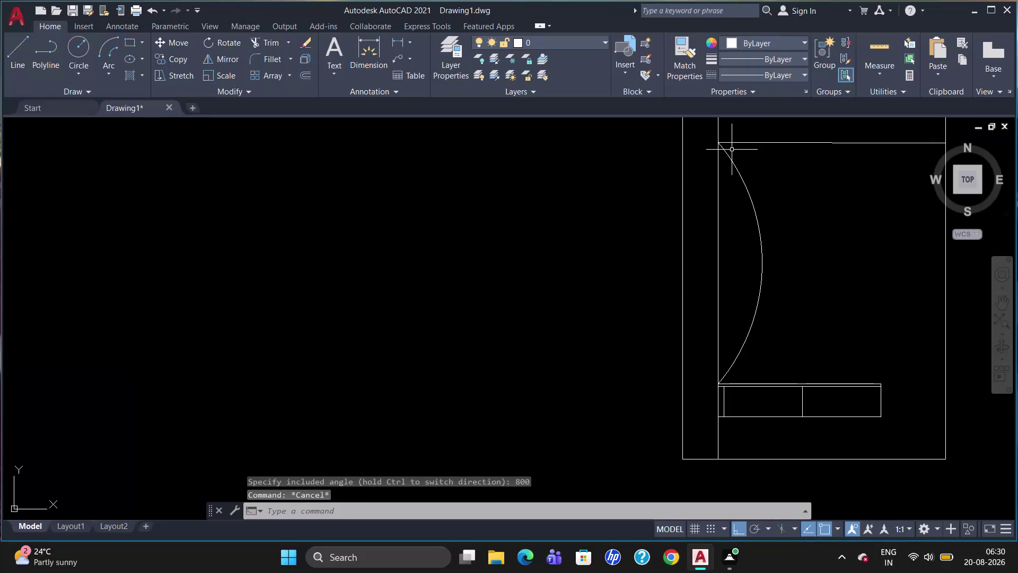
Erase the old door-swing arc beside the left wall and start a new circle.
click(744, 187)
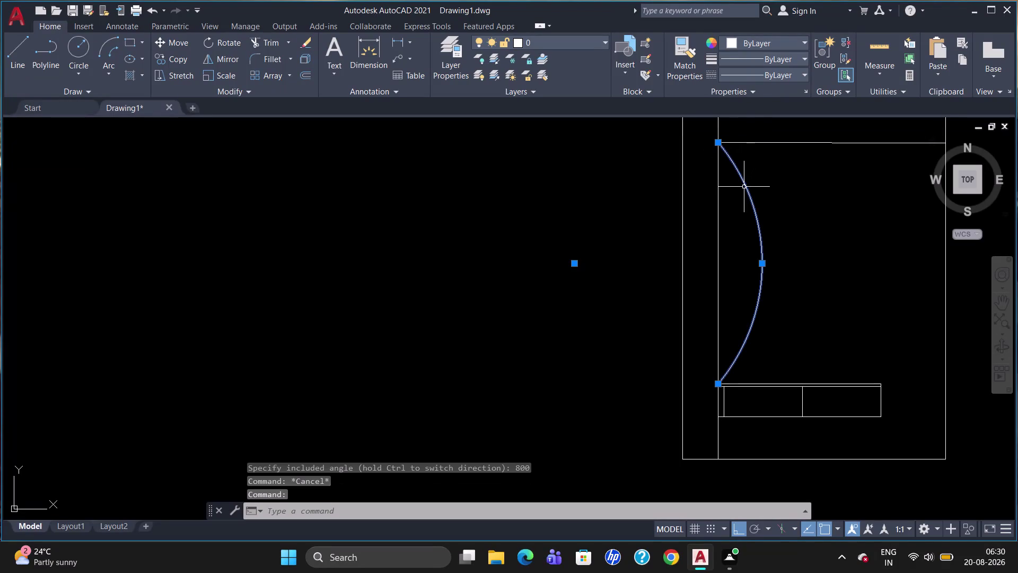
key(Delete)
key(c)
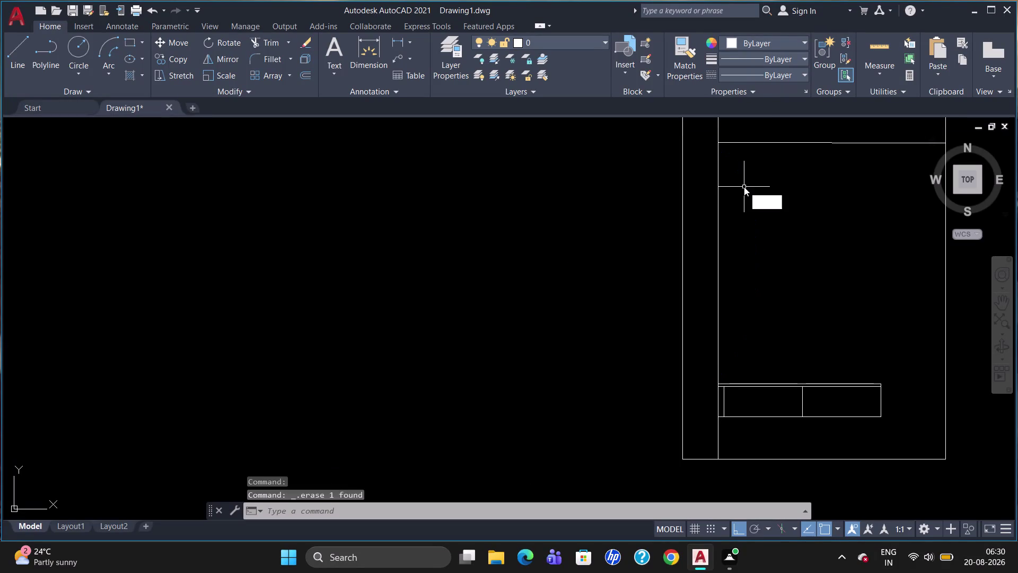
key(Return)
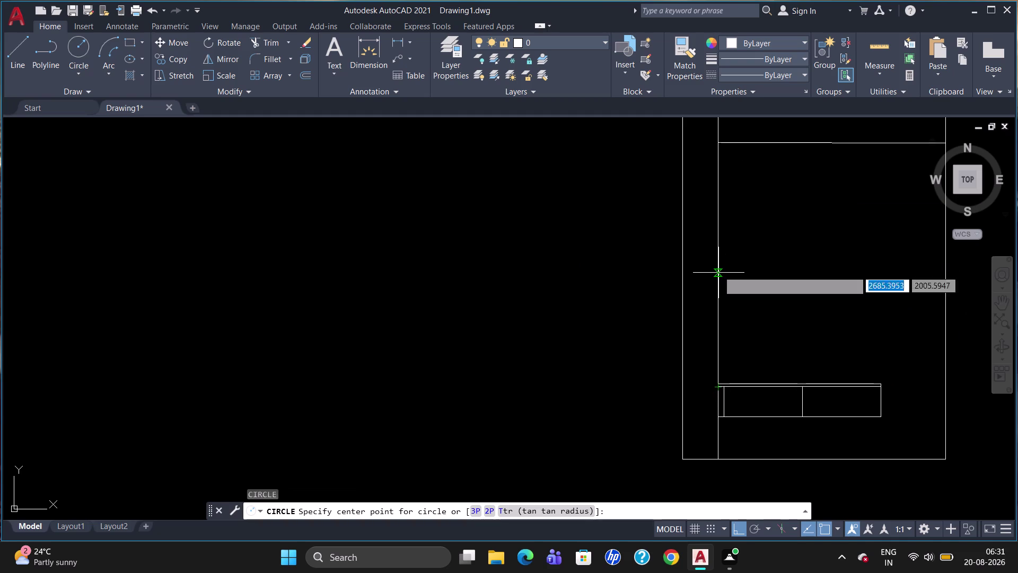
Draw an 800-radius circle centred between the bottom and top ends of the door opening.
text(m2)
key(p)
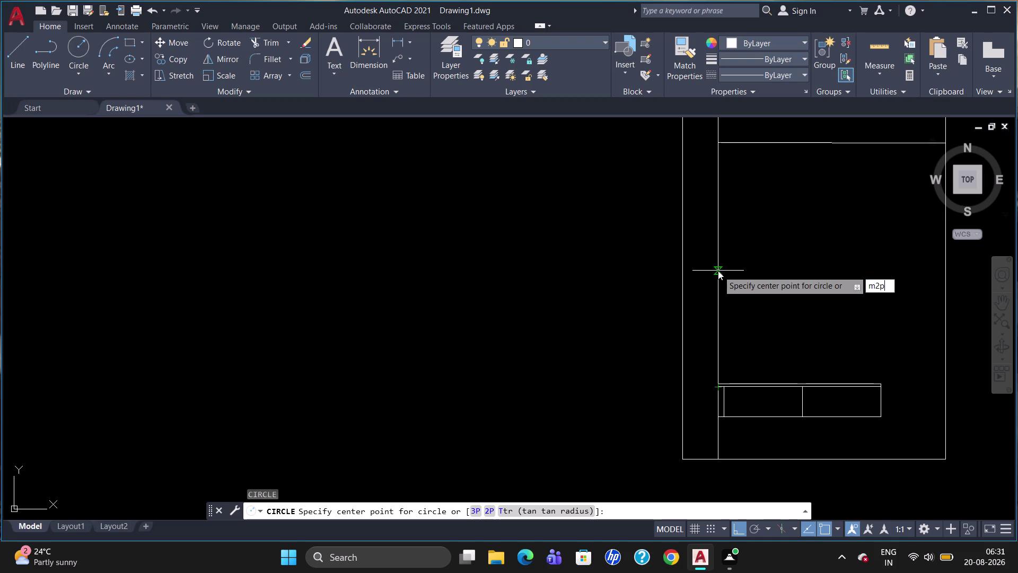
key(Return)
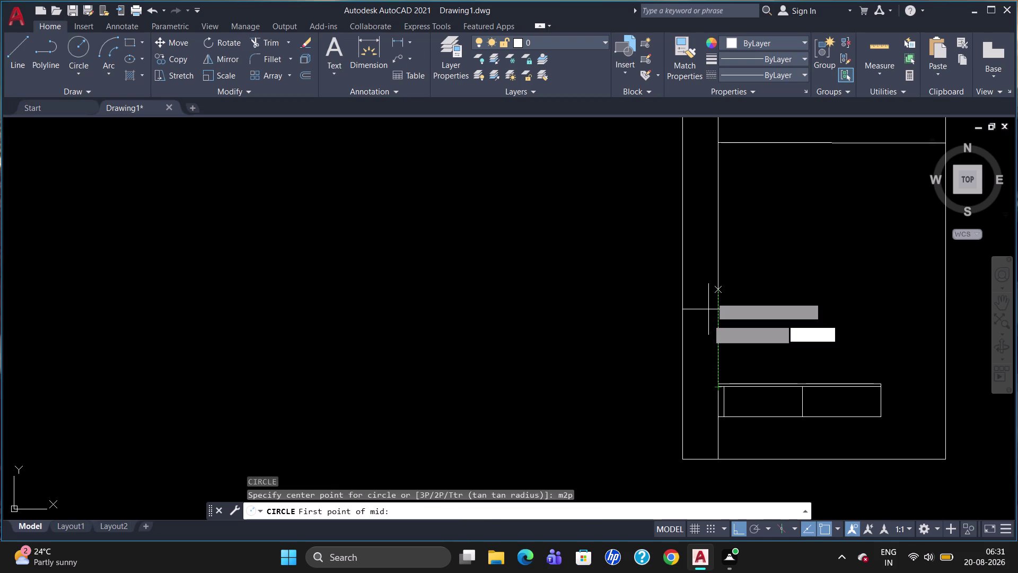
click(716, 380)
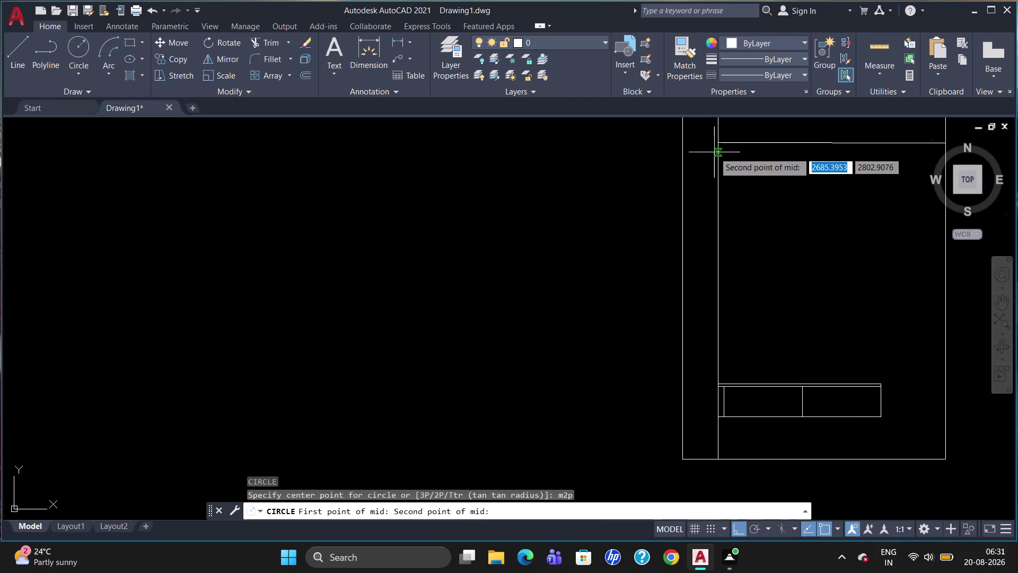
click(717, 141)
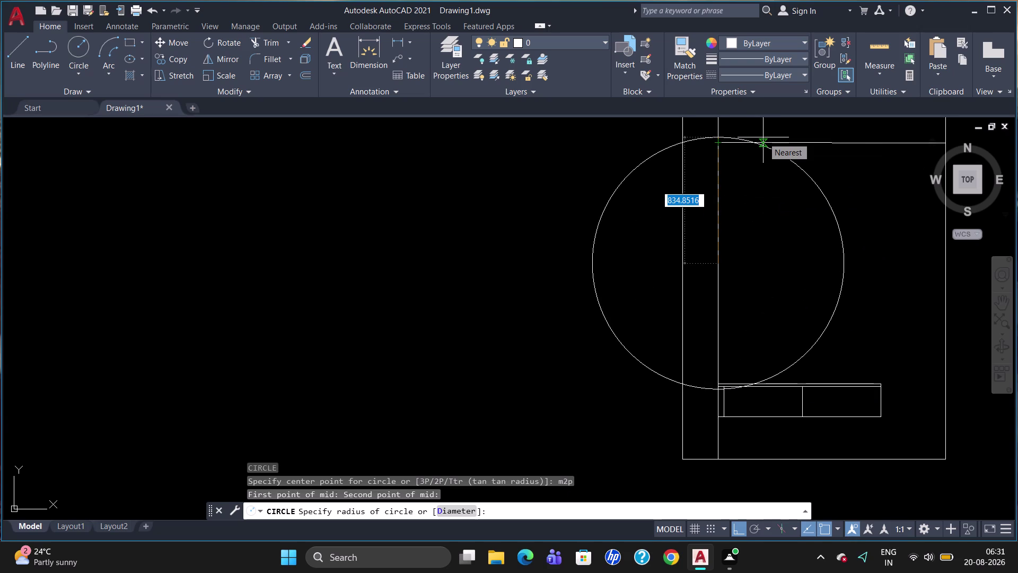
text(800)
key(Return)
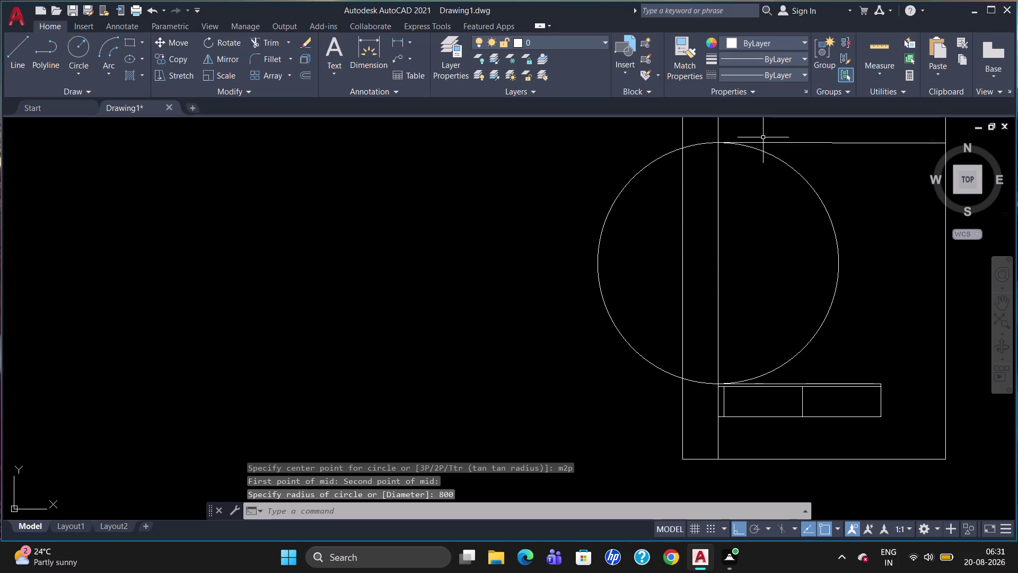
key(Escape)
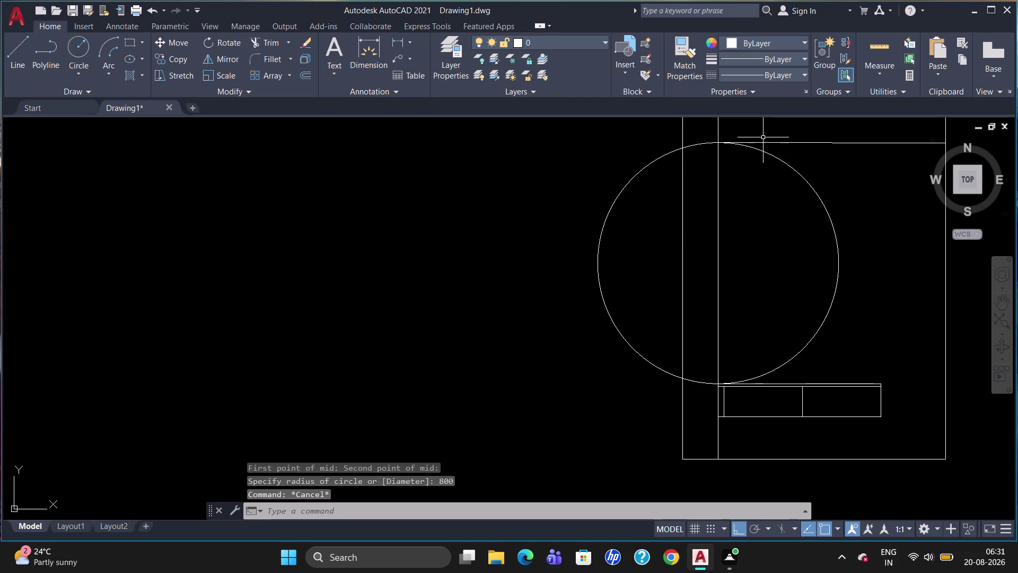
Trim off the circle's left half outside the wall, keeping the inner half-circle swing.
text(tr)
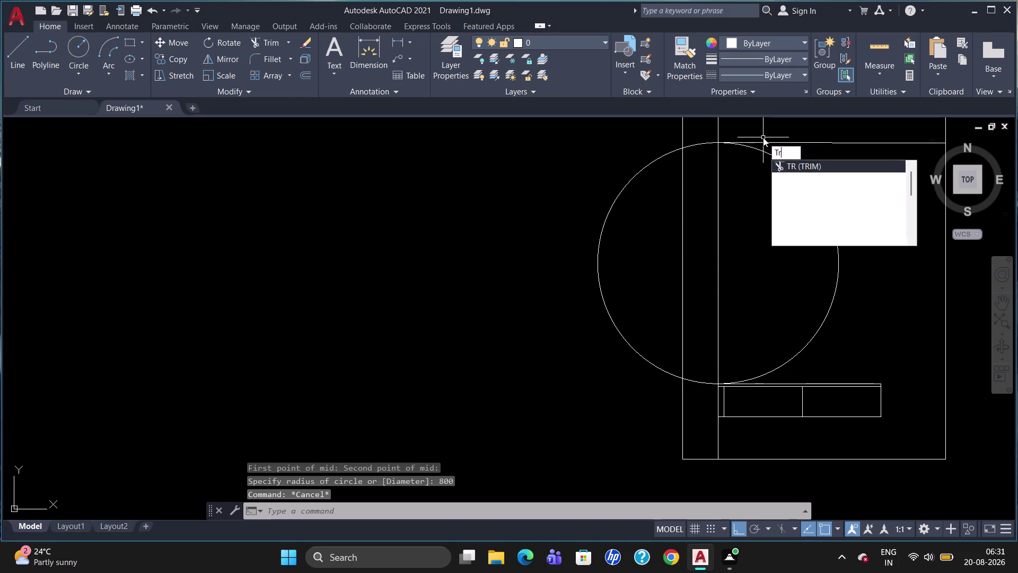
key(Return)
key(Return)
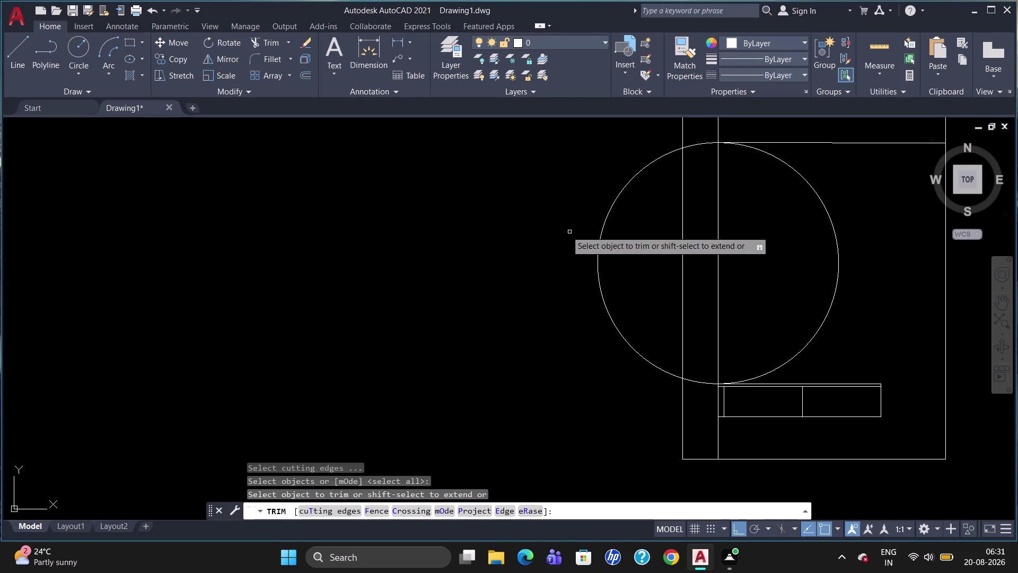
click(621, 195)
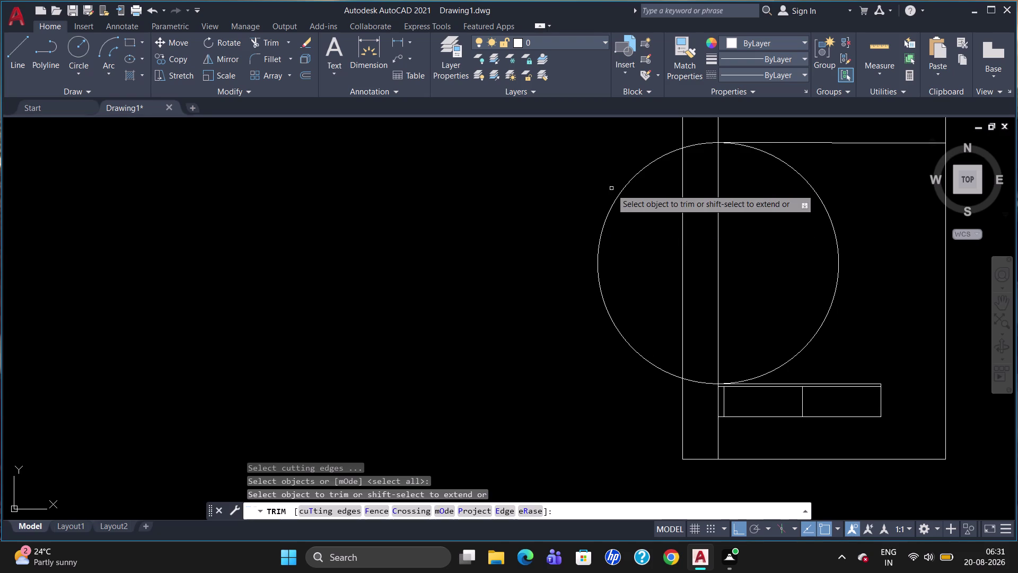
click(621, 195)
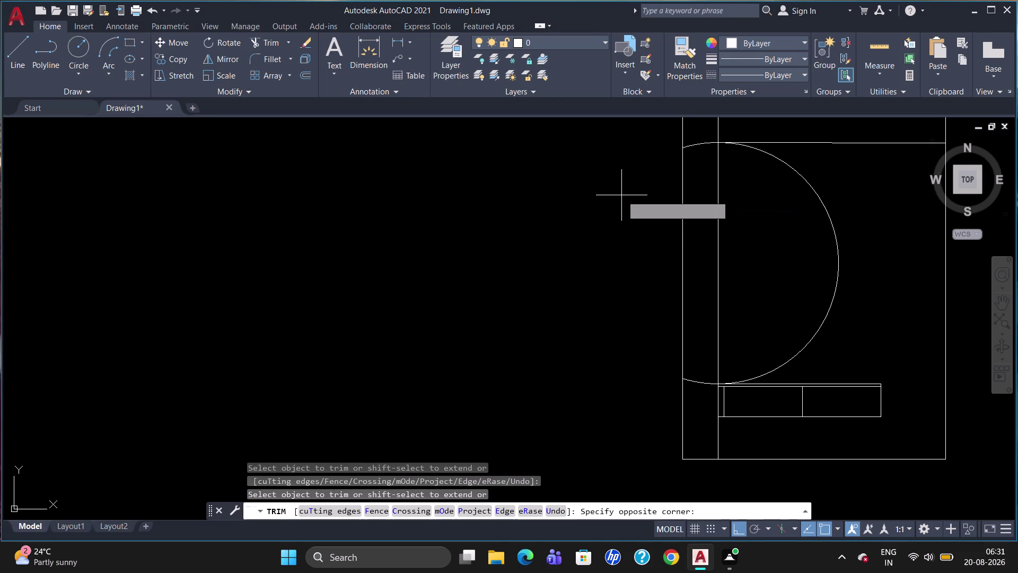
key(Escape)
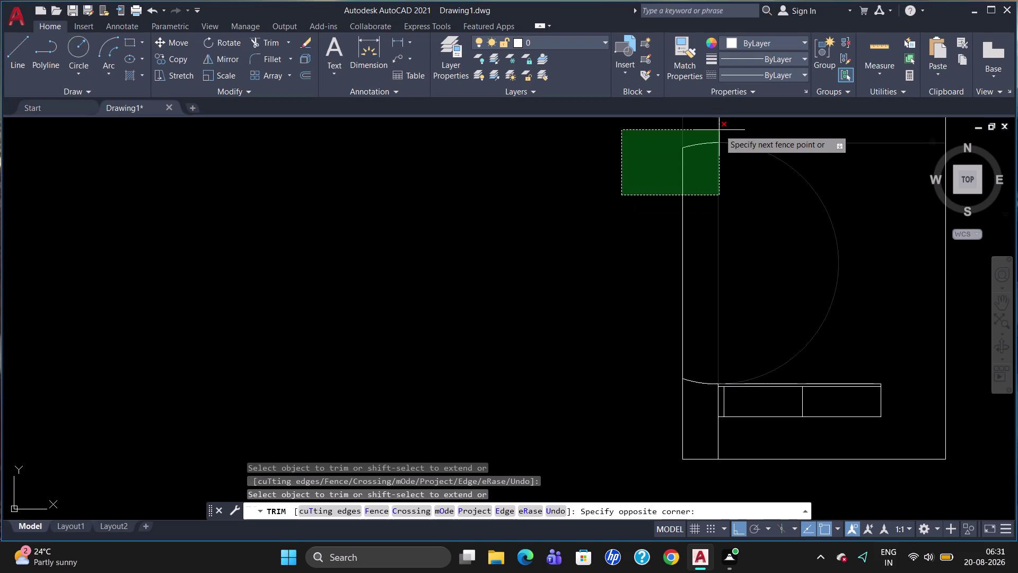